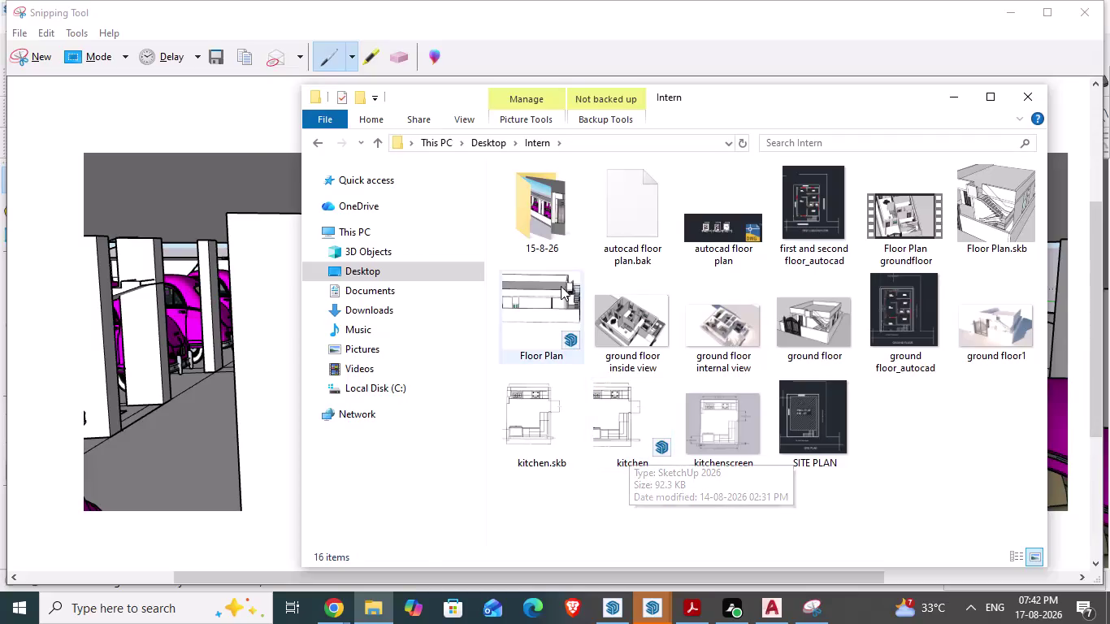
In the 15-8-26 folder, view the CELLAR3 and CELLARSKETCHUP renders in Photos, then close Photos.
double_click(551, 225)
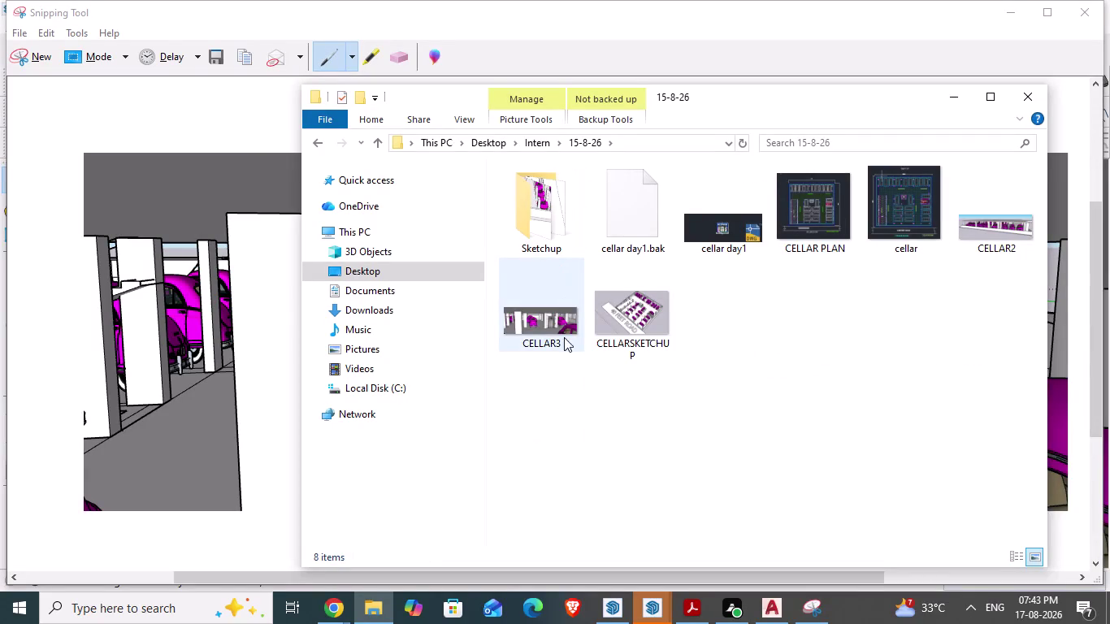
double_click(555, 341)
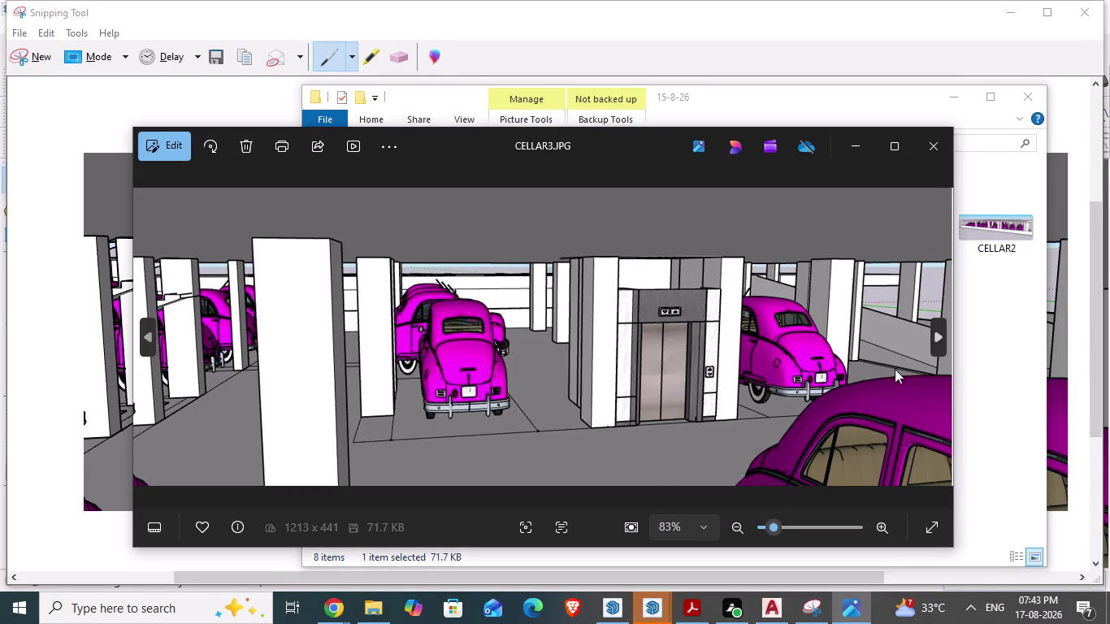
click(935, 333)
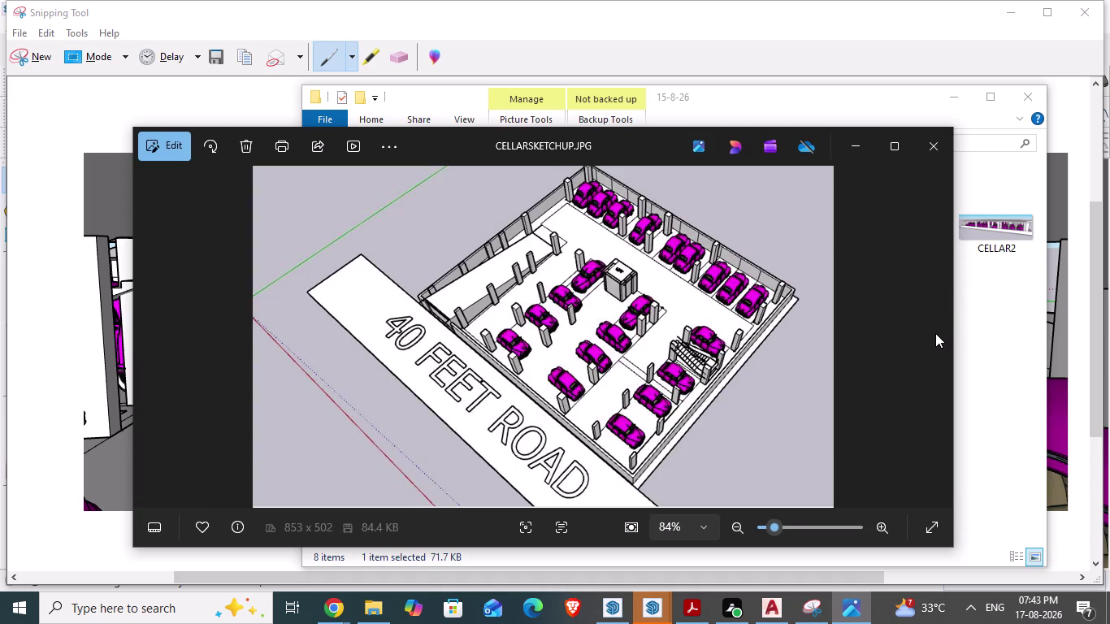
click(935, 334)
click(936, 333)
click(936, 149)
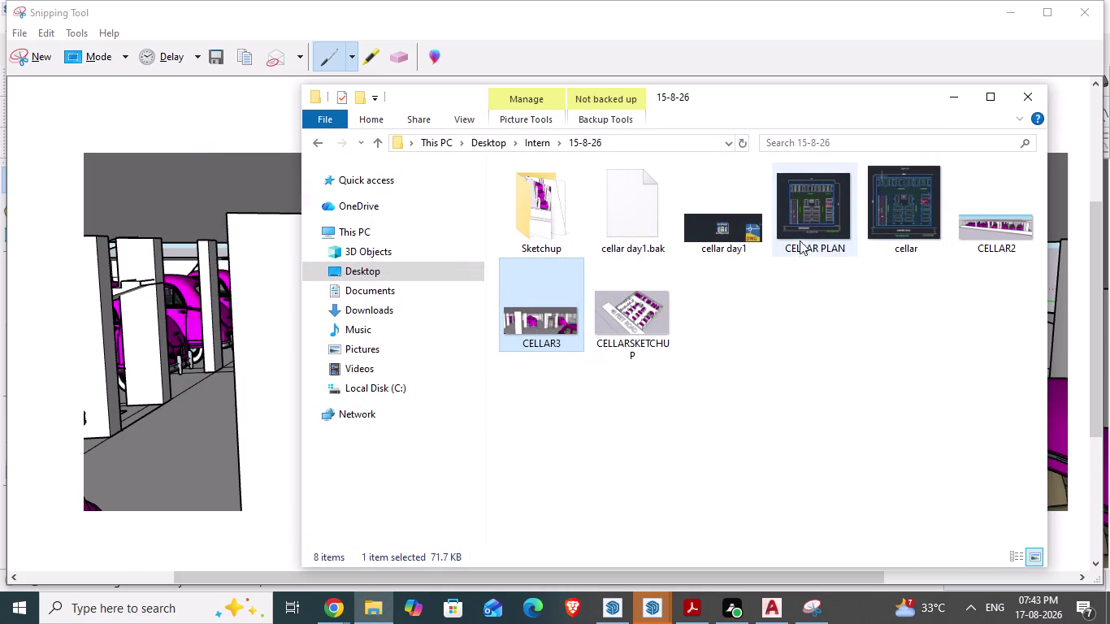
View and close the CELLAR2 render, then open the Sketchup model folder.
double_click(977, 226)
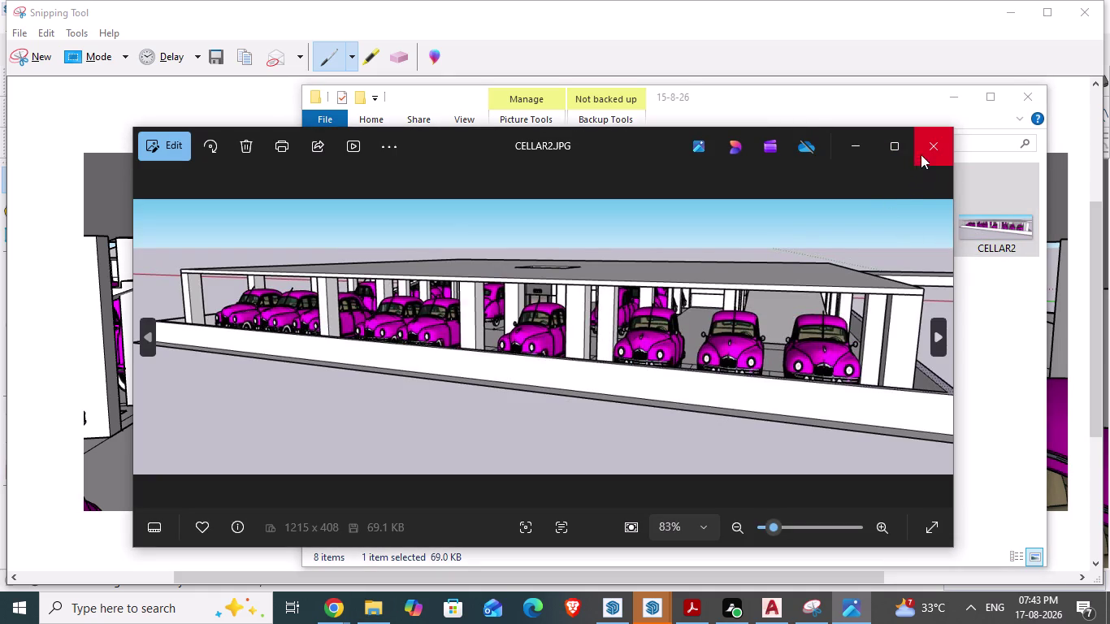
click(932, 143)
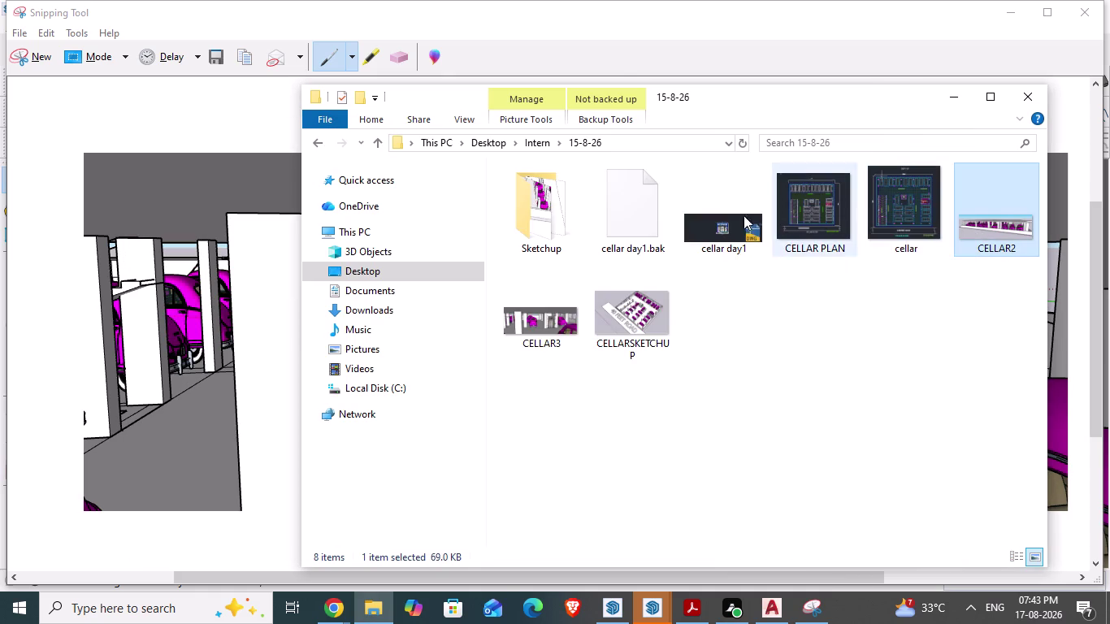
double_click(526, 225)
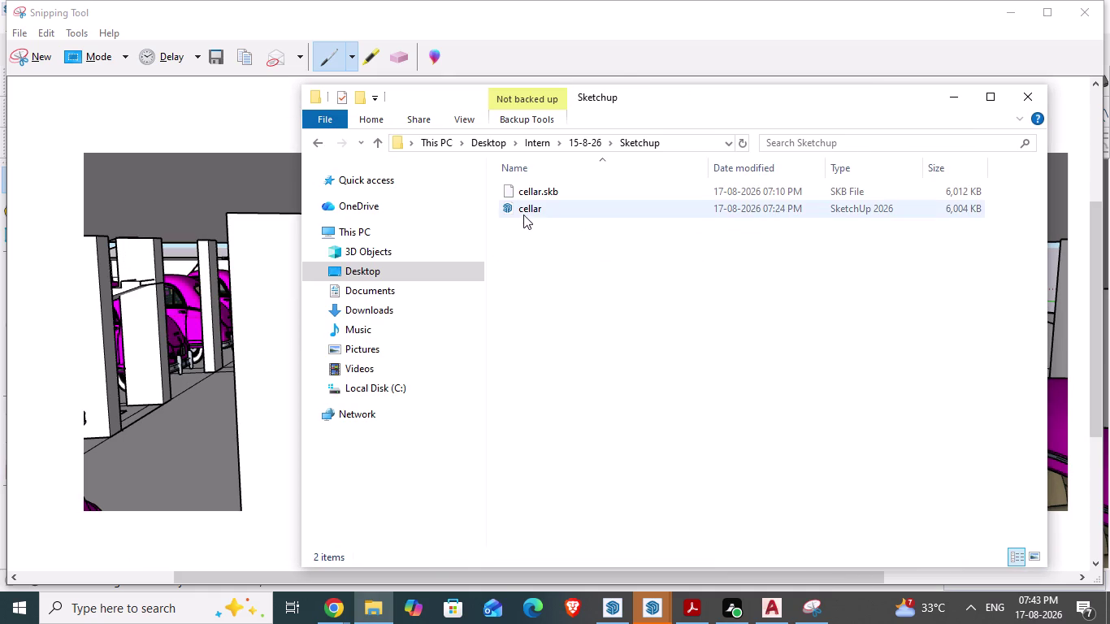
Return to the 15-8-26 folder and briefly view the CELLARSKETCHUP render again.
click(312, 140)
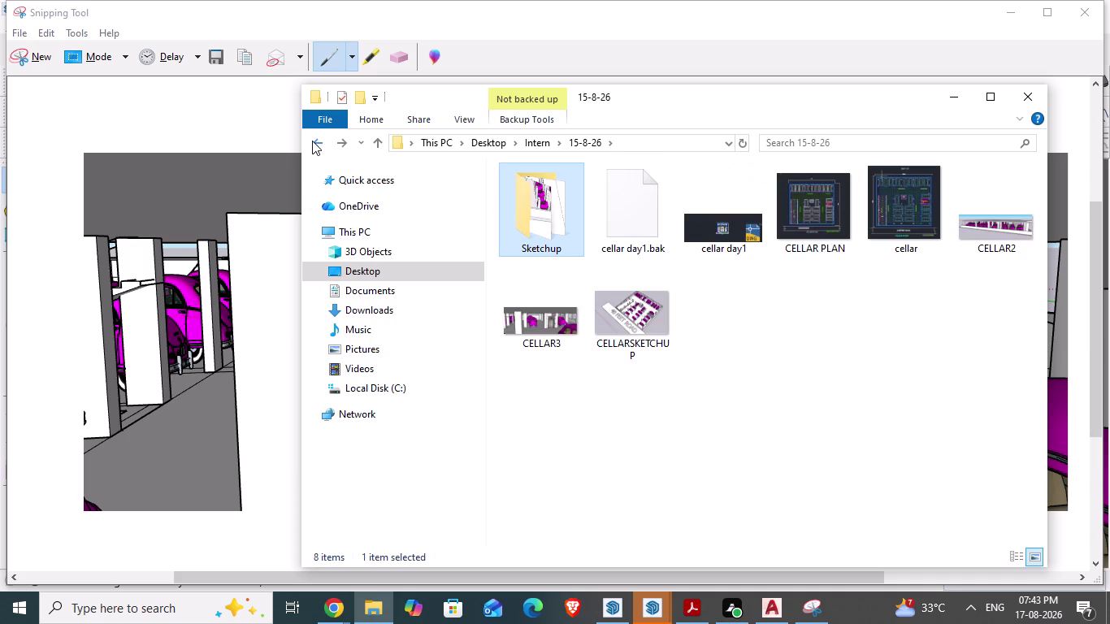
double_click(650, 333)
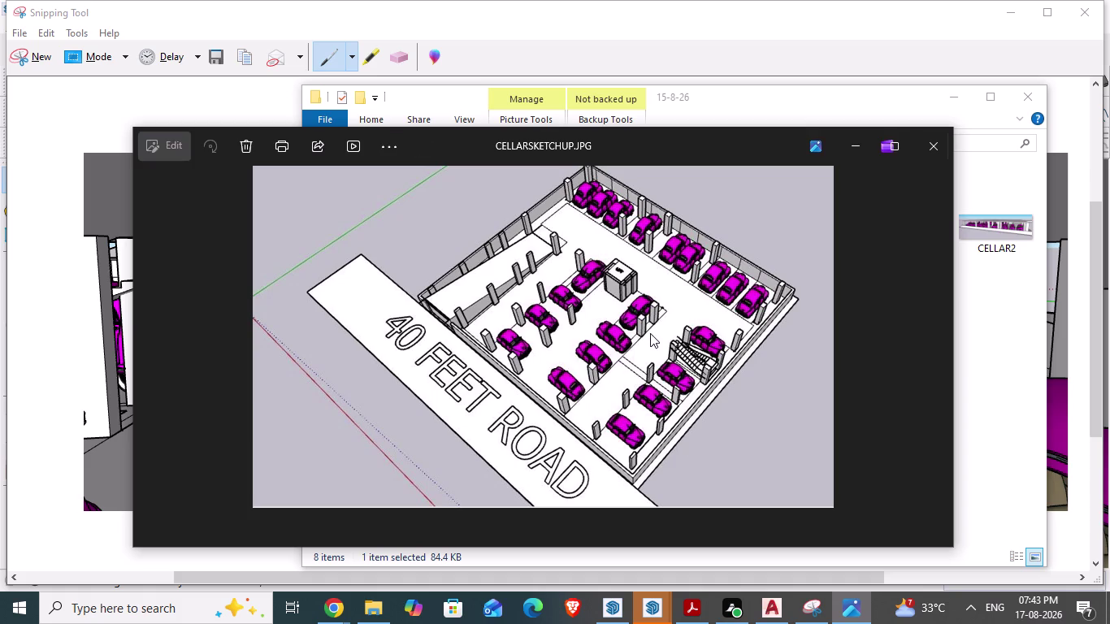
click(935, 146)
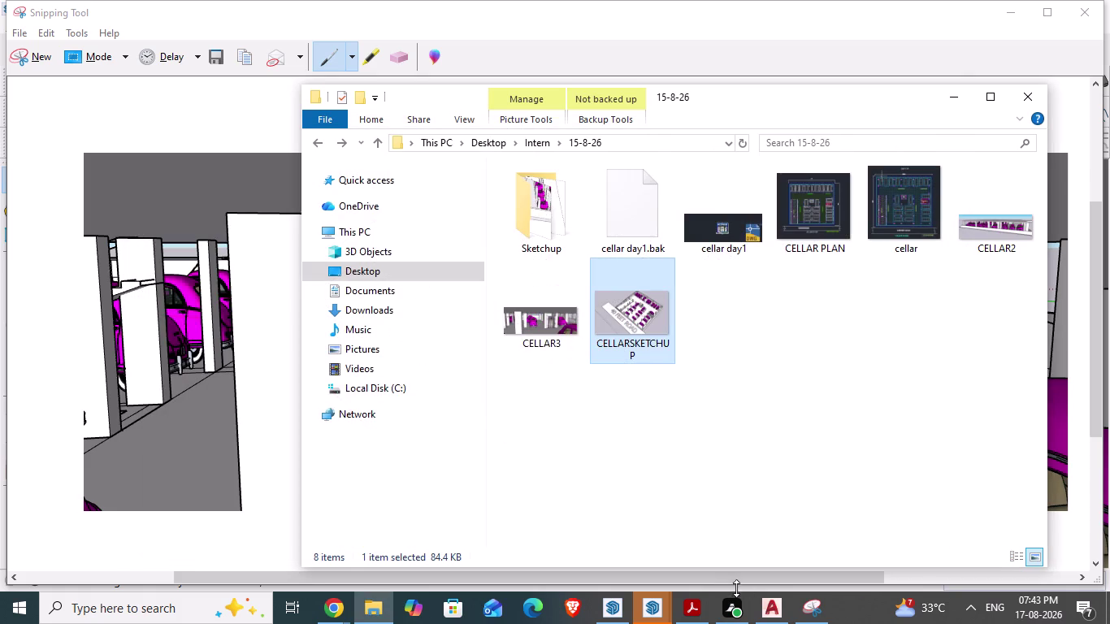